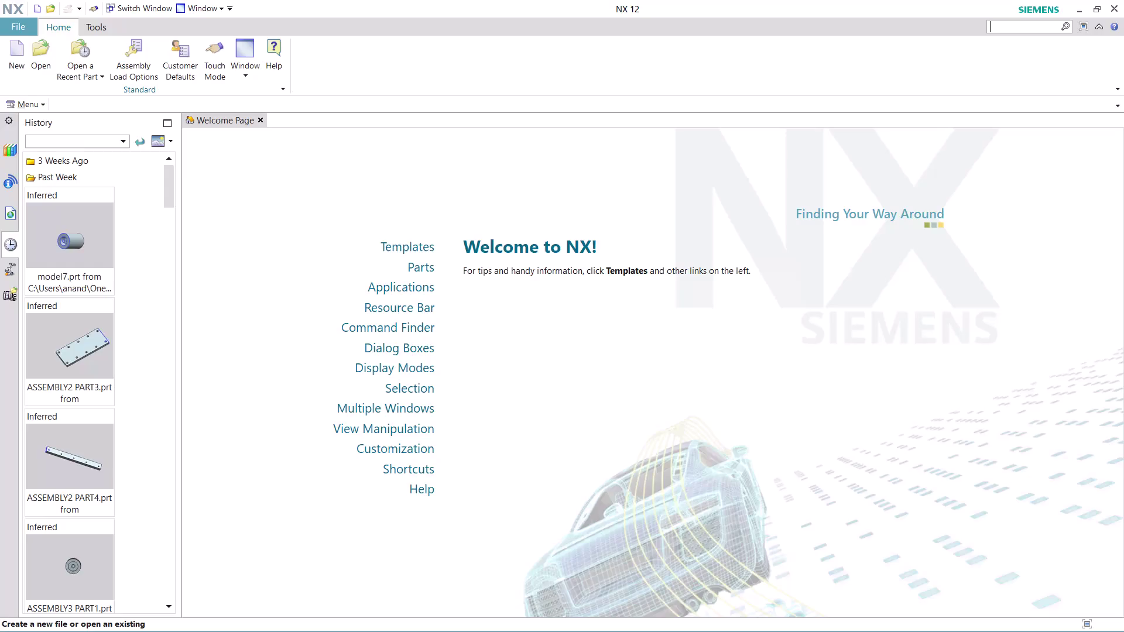
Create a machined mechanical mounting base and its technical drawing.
Find Record Journal through a JOURNAL command search, start it, and accept the warning.
text(JOURN)
text(AL)
key(Return)
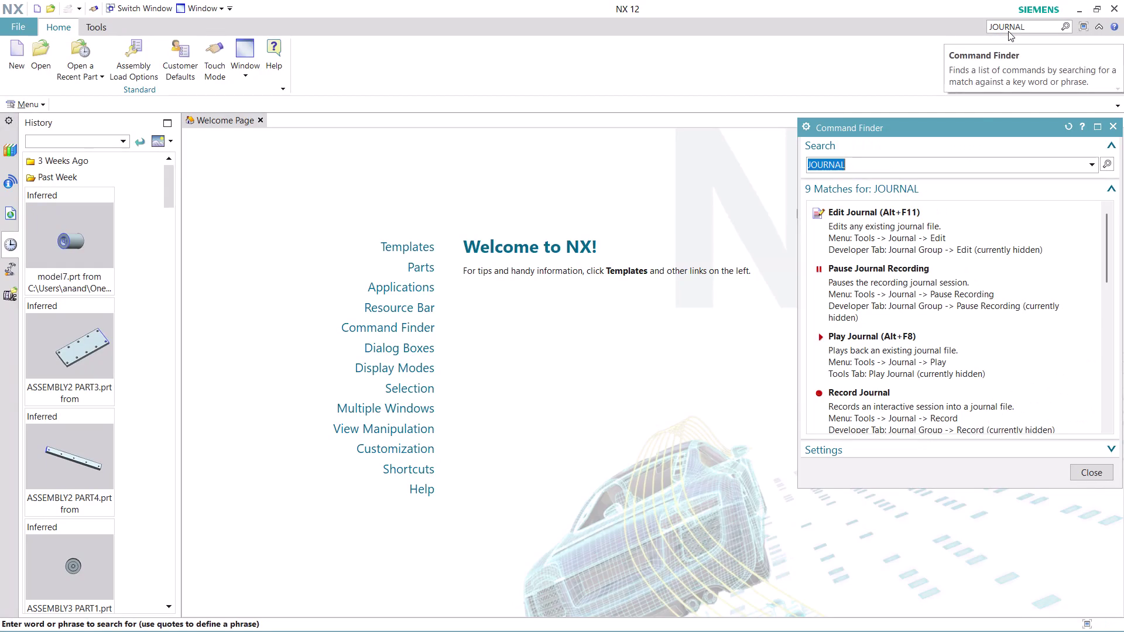
scroll(down, 3)
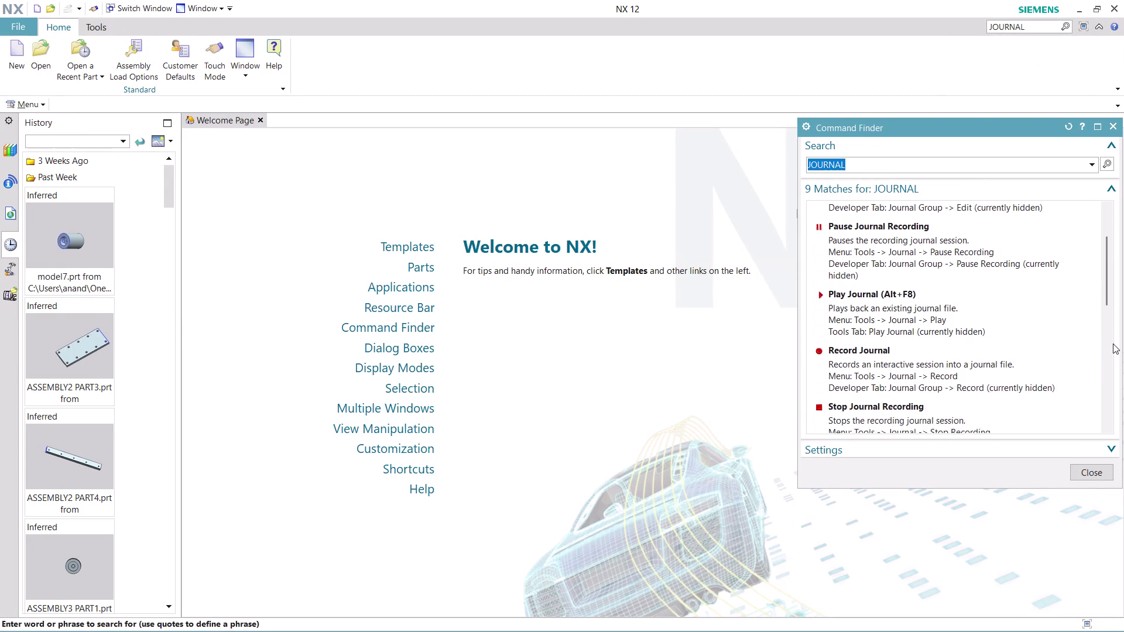
click(885, 283)
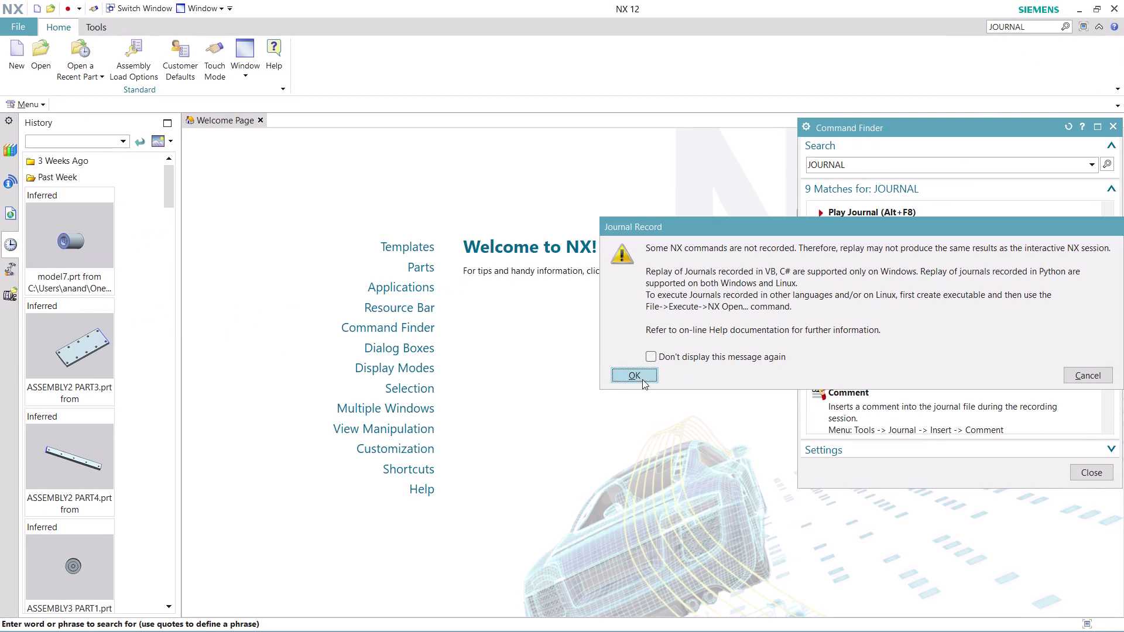
click(633, 373)
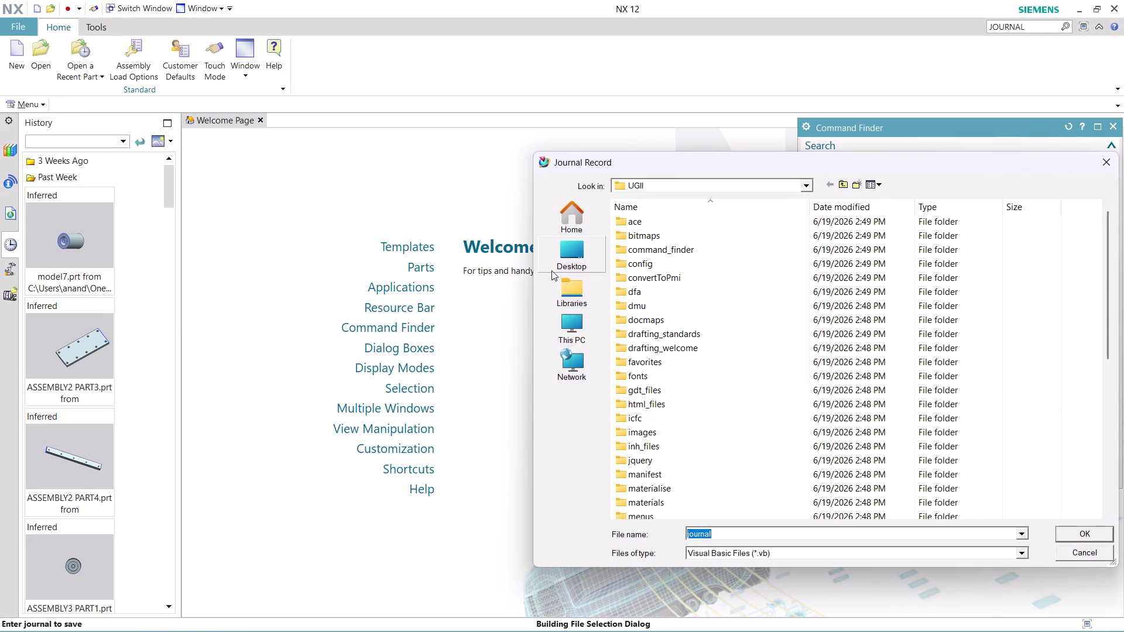
Browse to the Desktop's nx-cad drawing files folder for the journal.
click(567, 258)
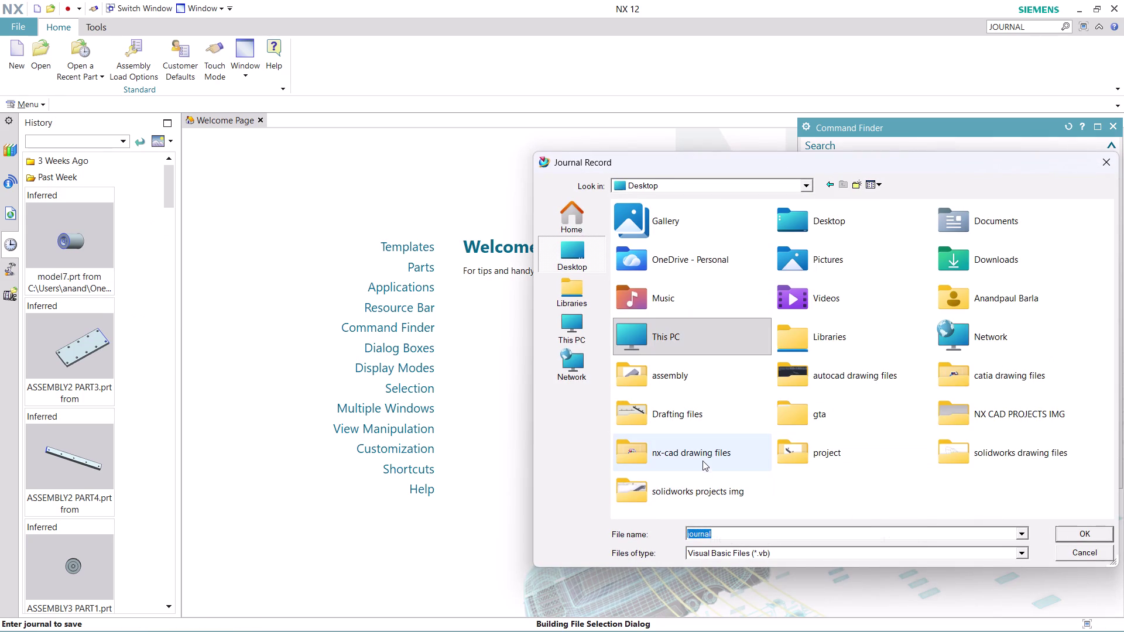
double_click(703, 456)
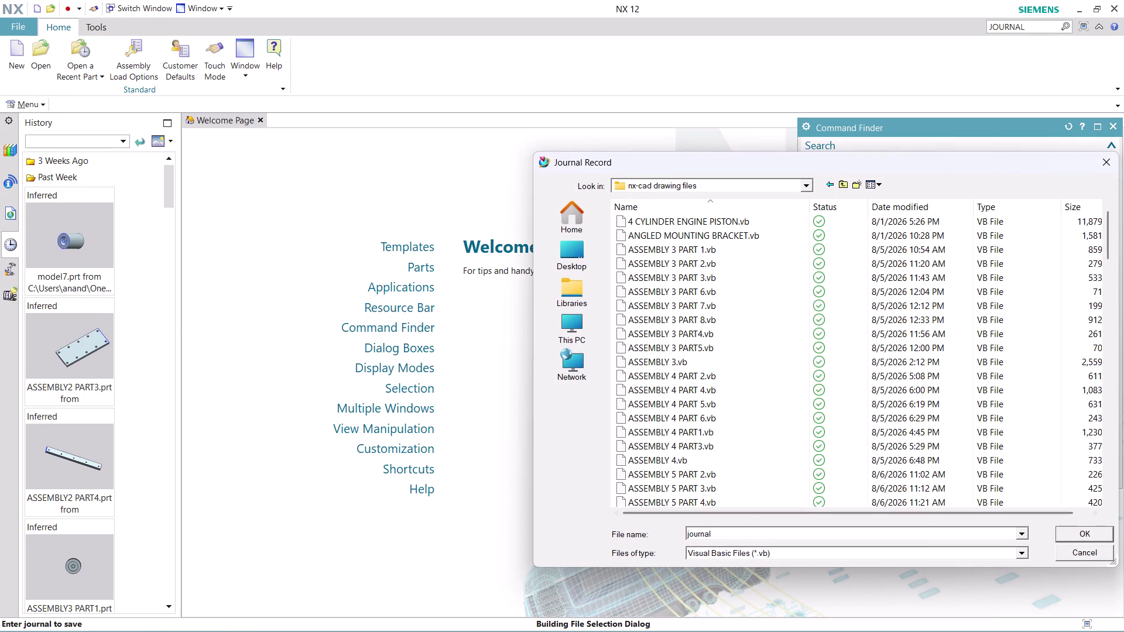
click(746, 532)
Save the journal as 'ASSEMBLY 17 PART 1' and close the command search results.
text(AS)
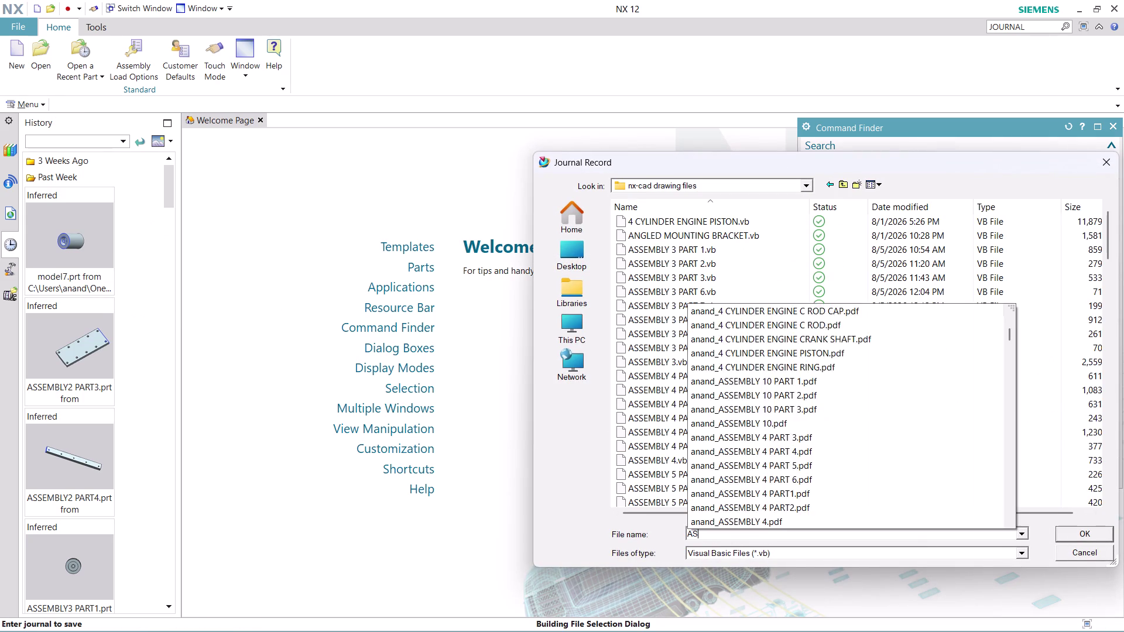
text(S)
text(EMBL)
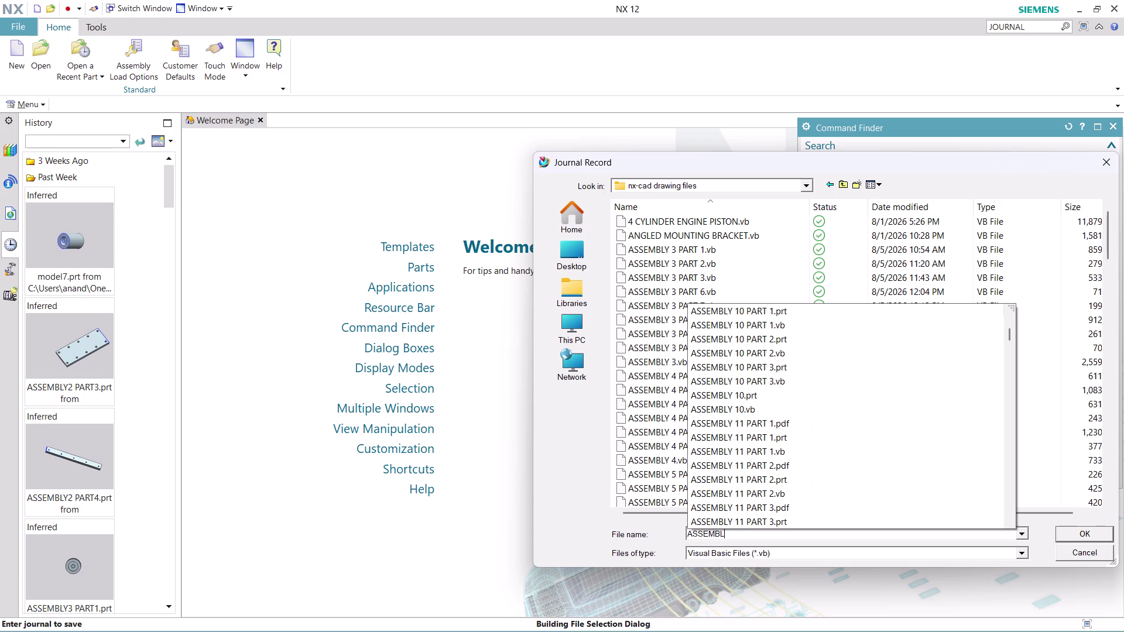
text(Y)
key(space)
key(1)
key(7)
key(space)
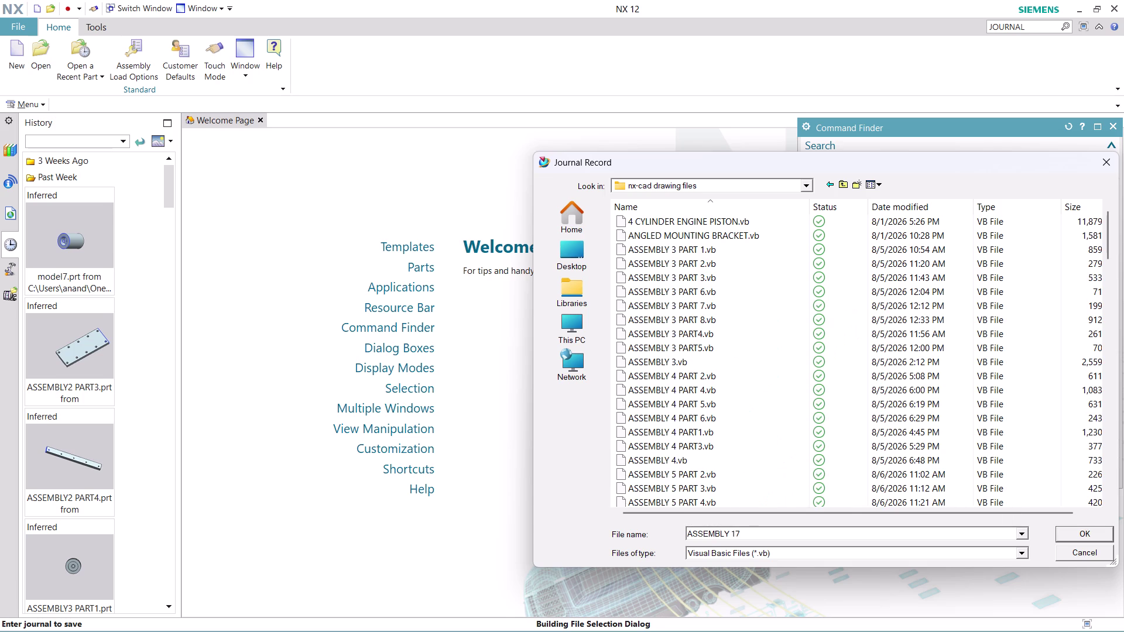
text(PART)
key(space)
key(1)
key(Return)
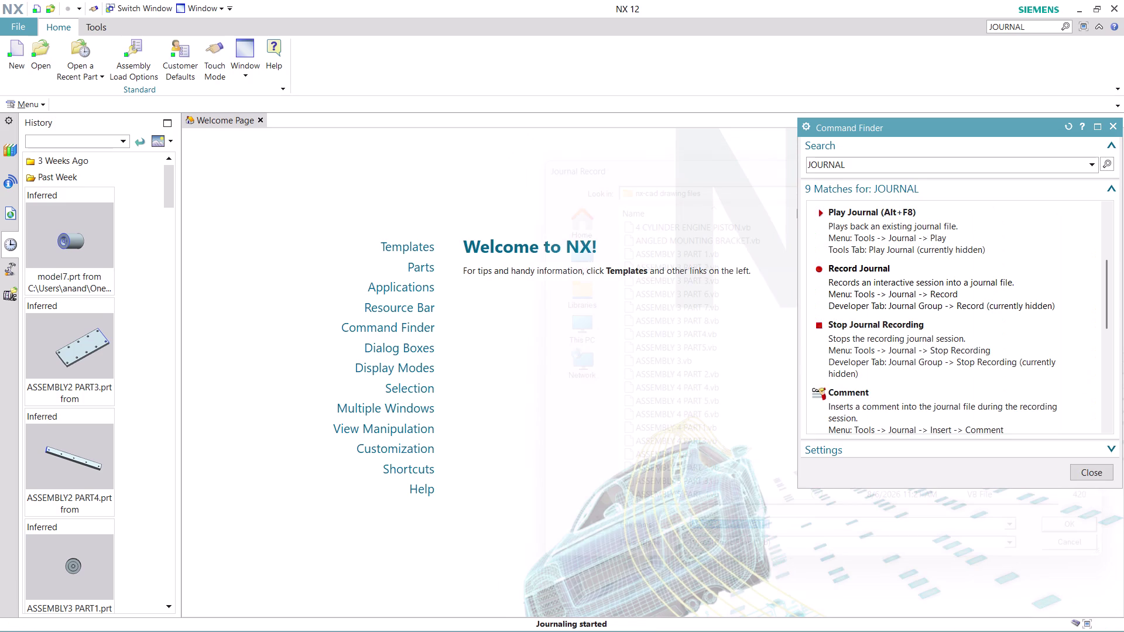
click(1091, 474)
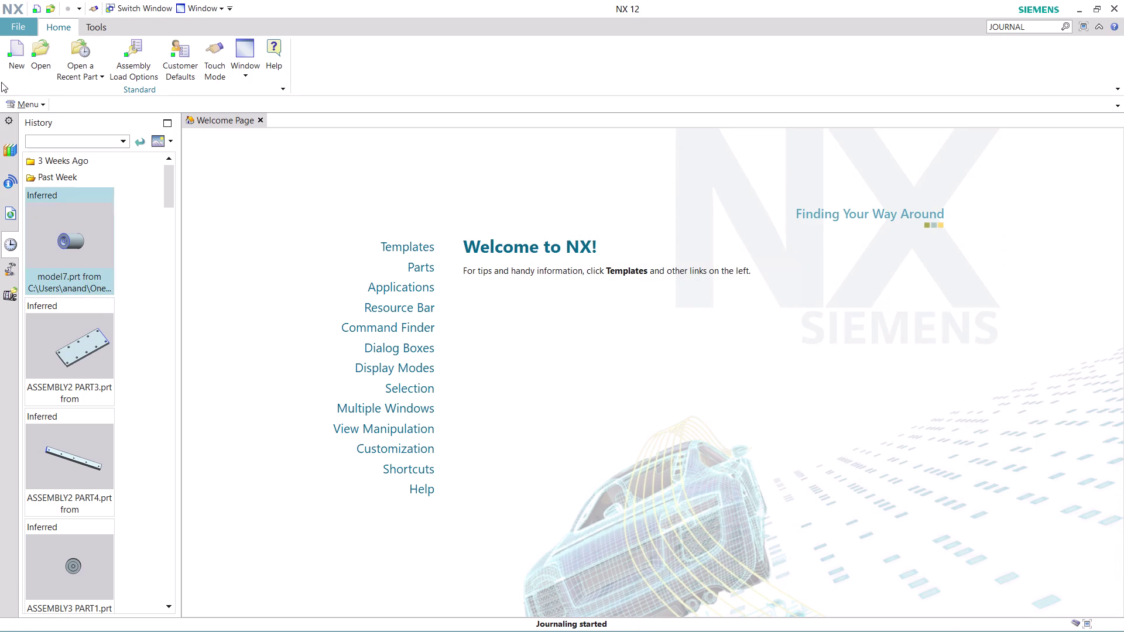
Create model1.prt from the Model template and begin inserting a sketch.
click(10, 62)
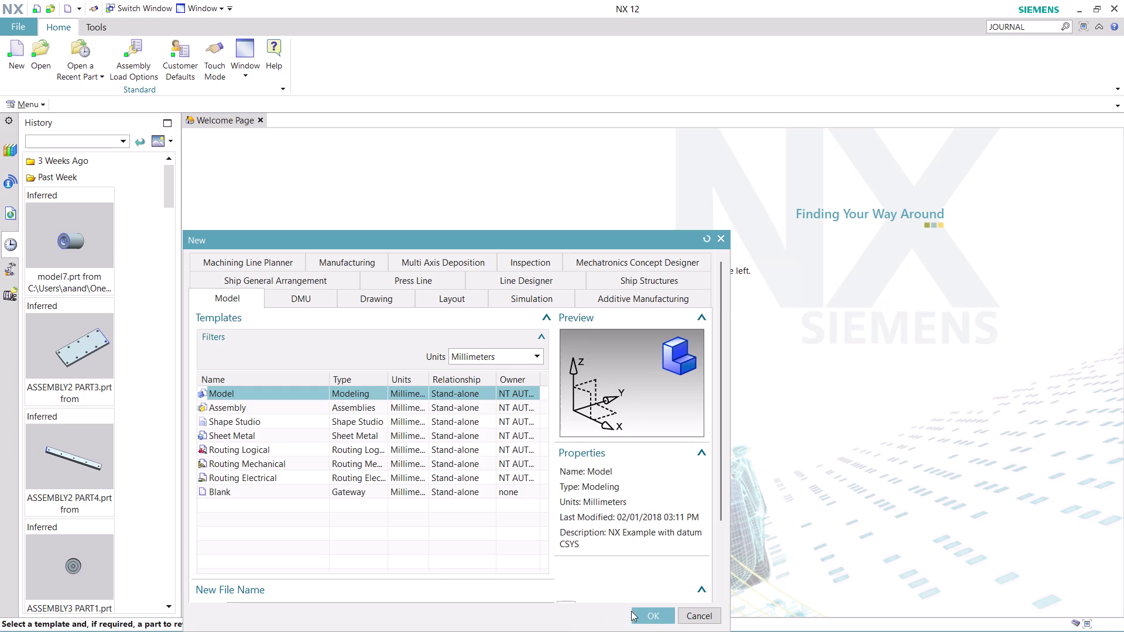
click(646, 613)
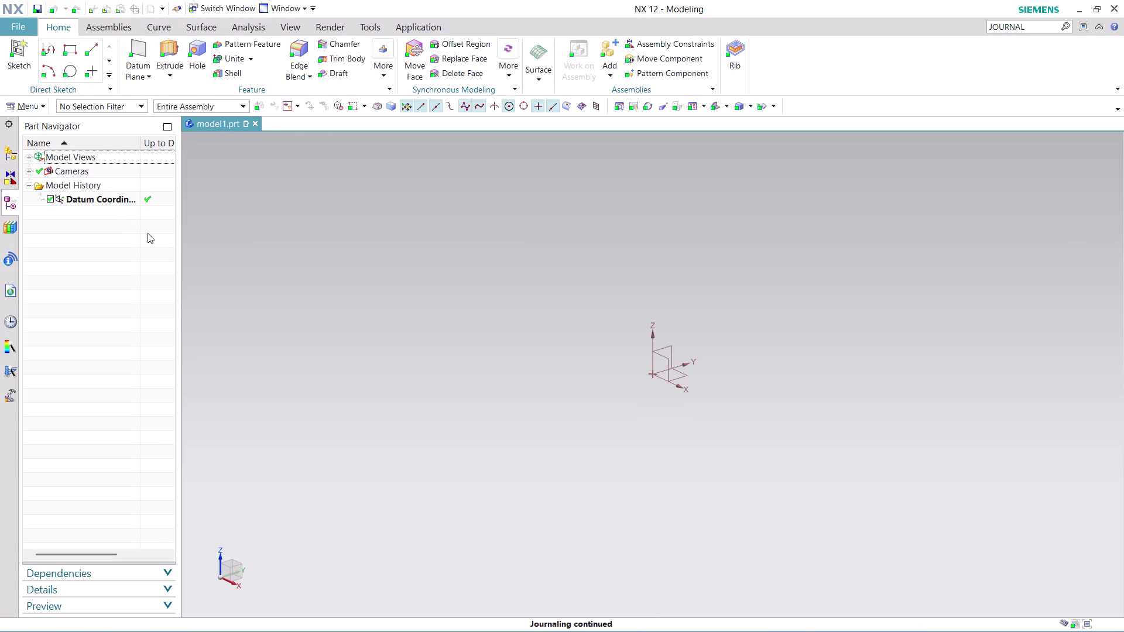
click(41, 105)
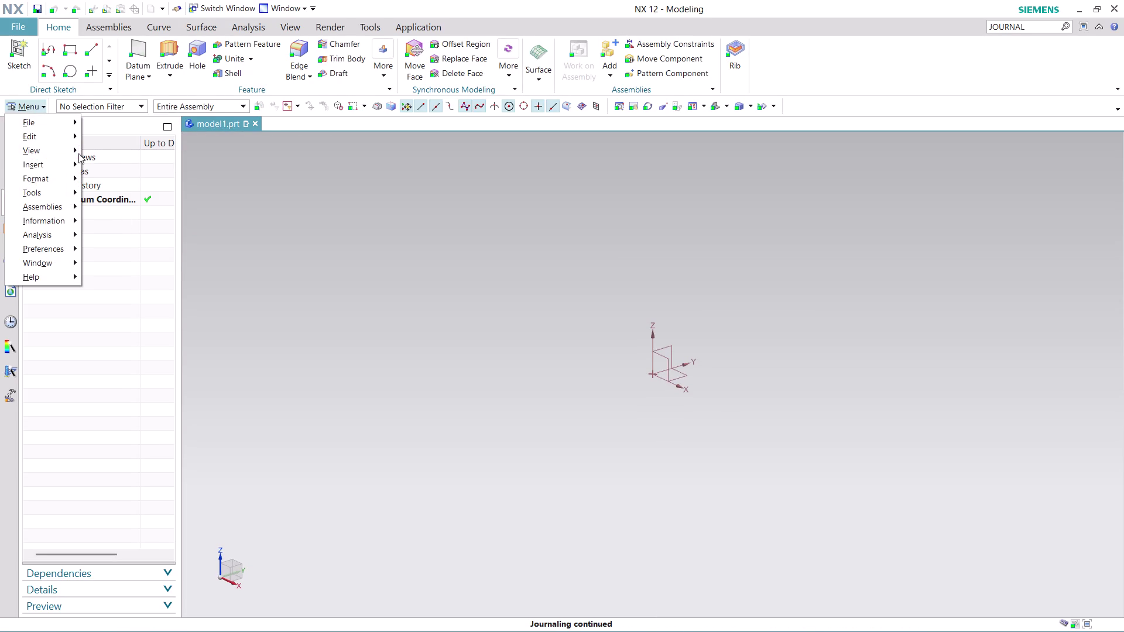
click(188, 183)
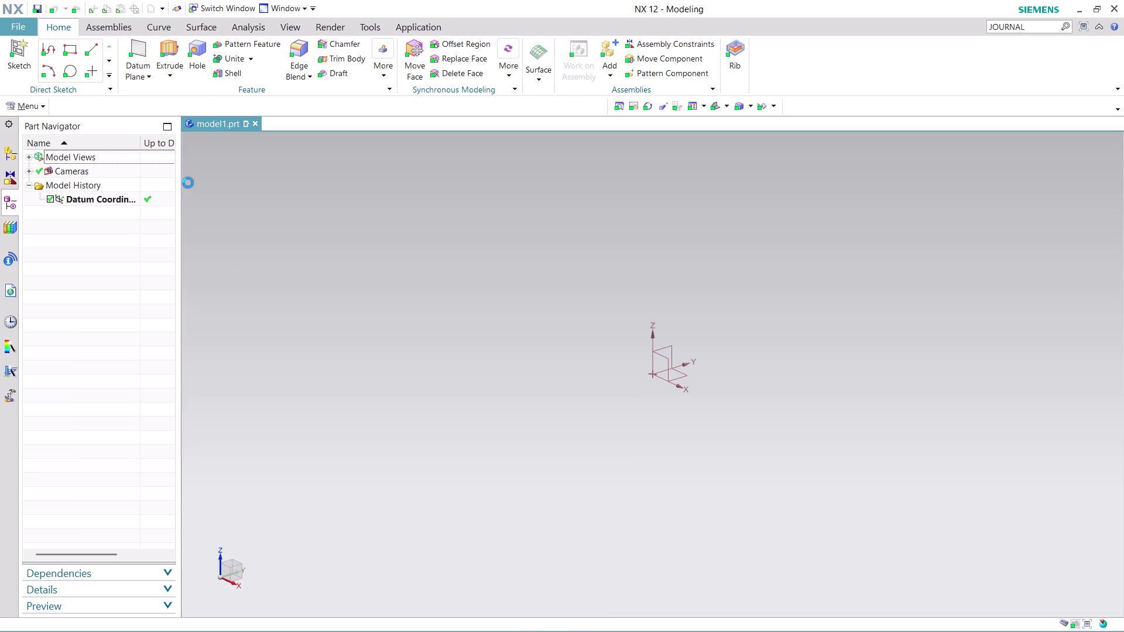
click(687, 376)
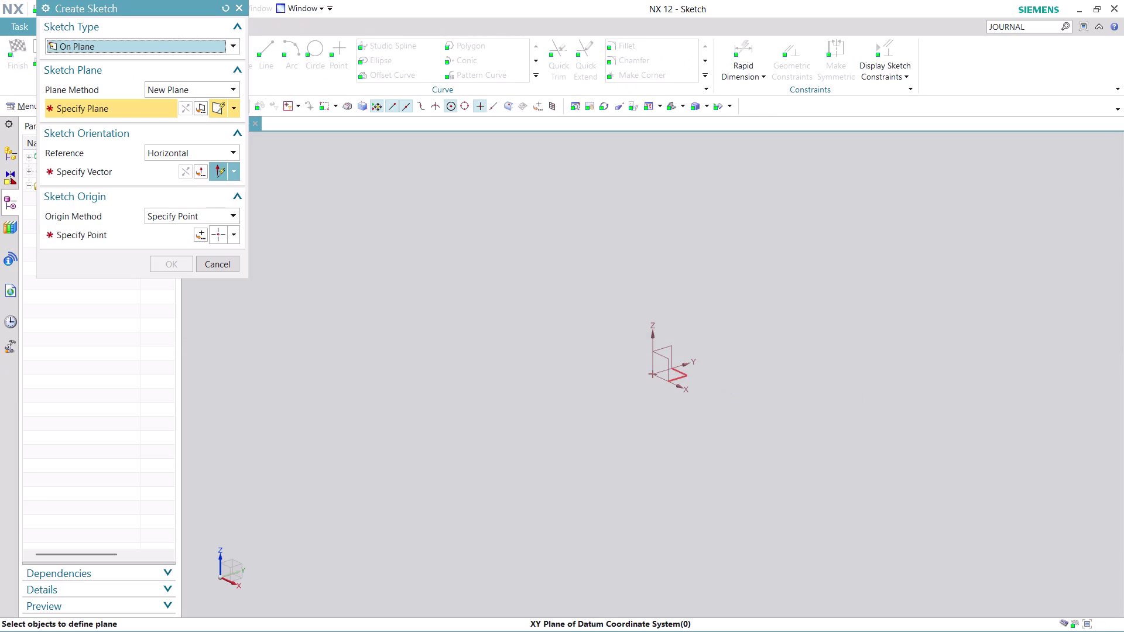
Place the sketch on the XY datum plane with its horizontal direction and origin point.
click(149, 171)
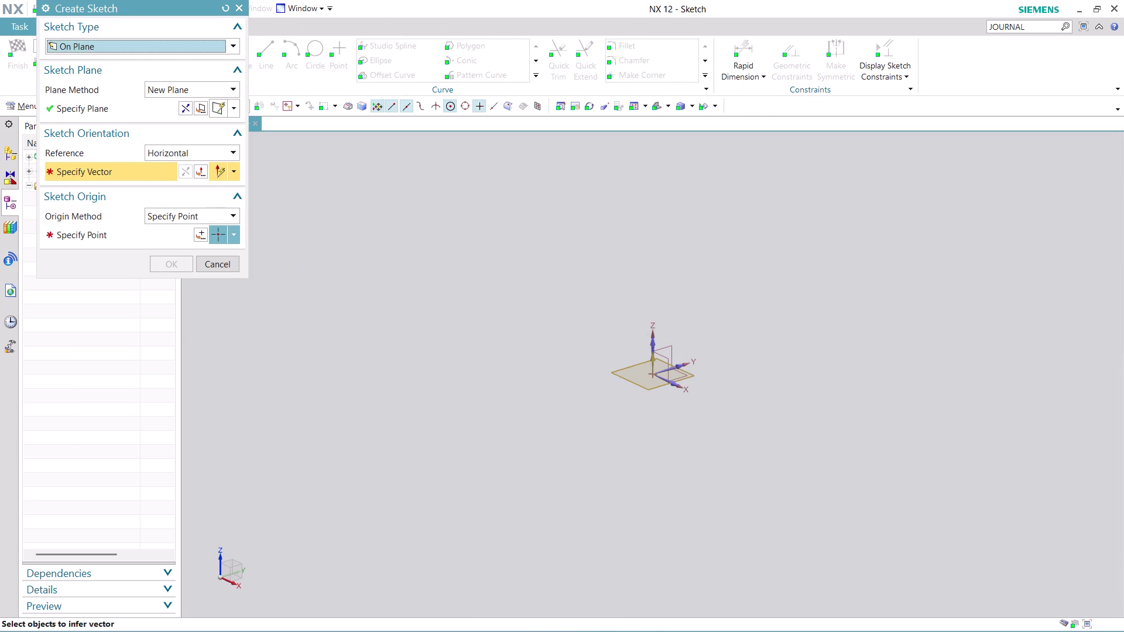
click(686, 367)
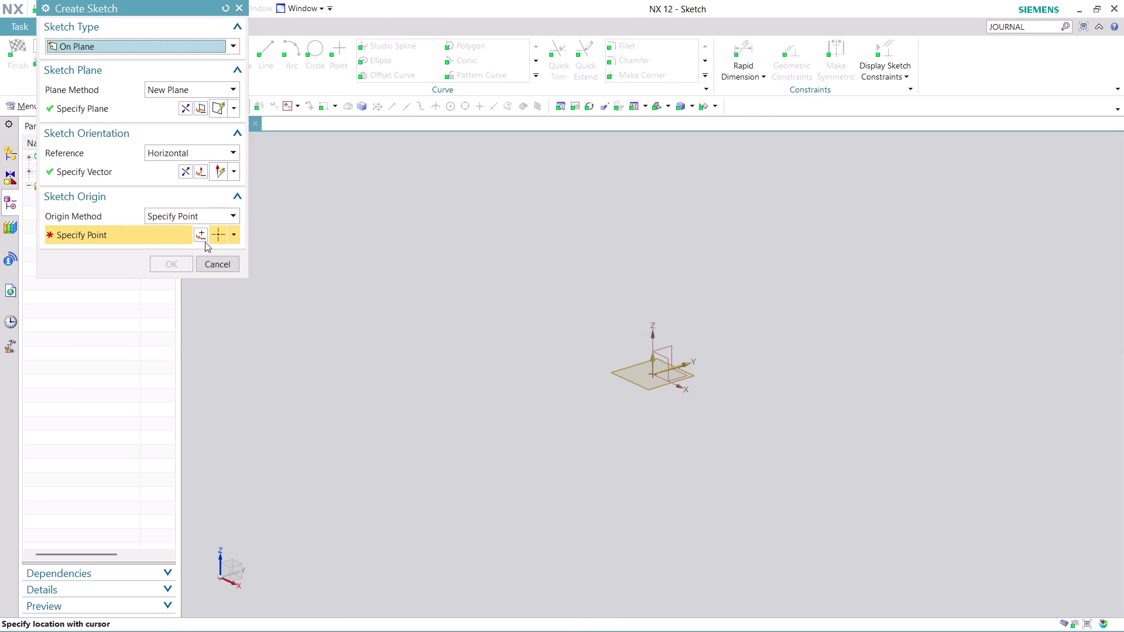
click(201, 234)
click(161, 258)
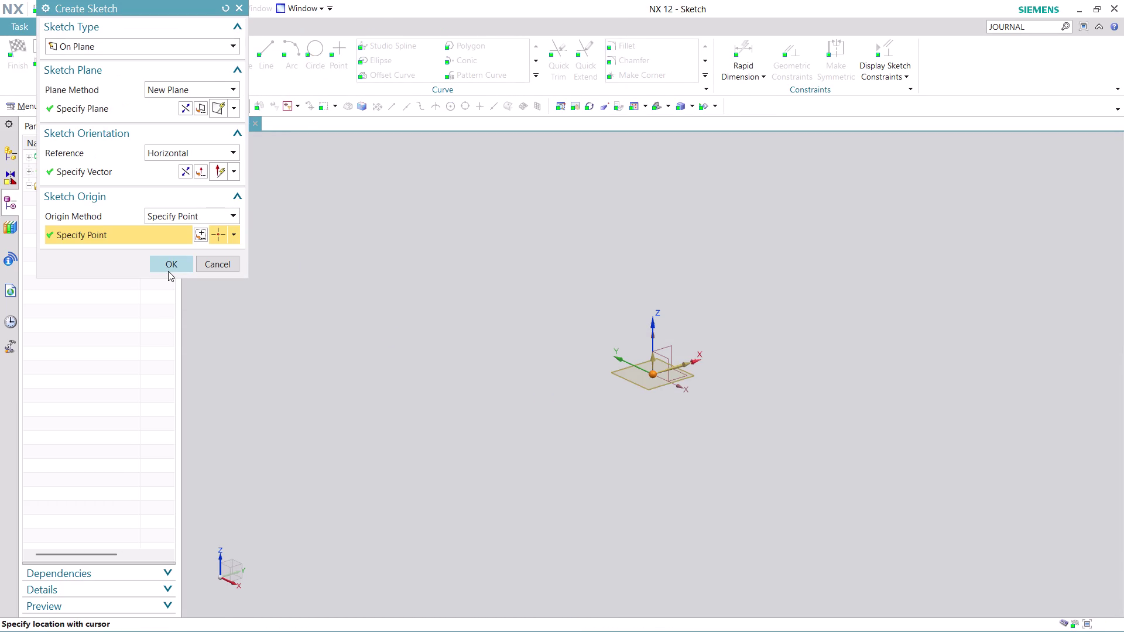
click(169, 268)
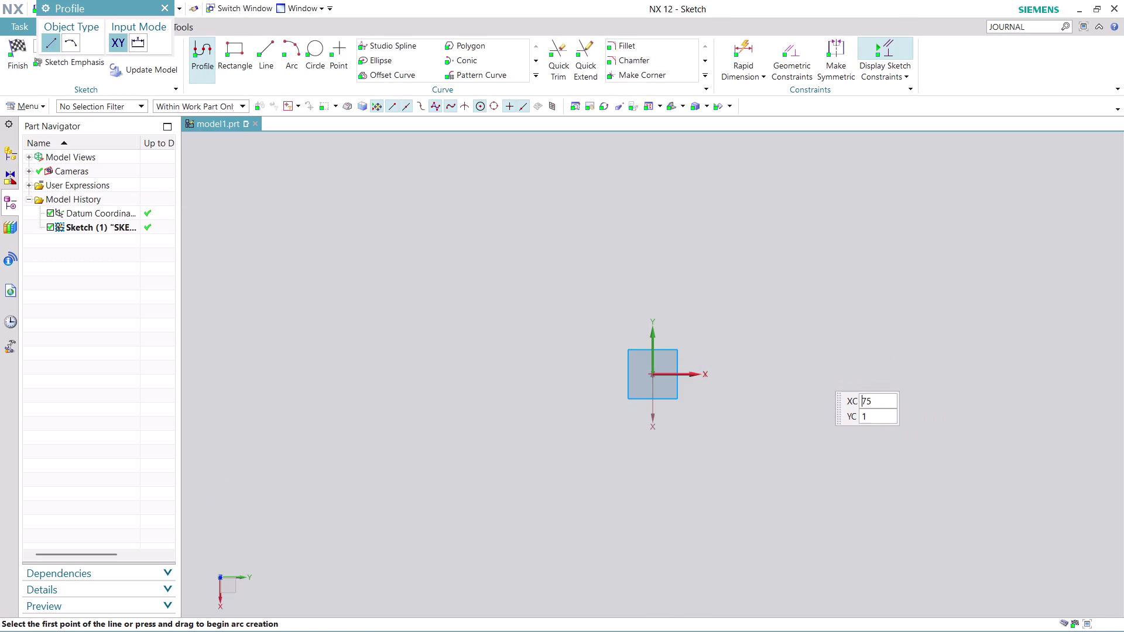
key(ctrl+super+F24)
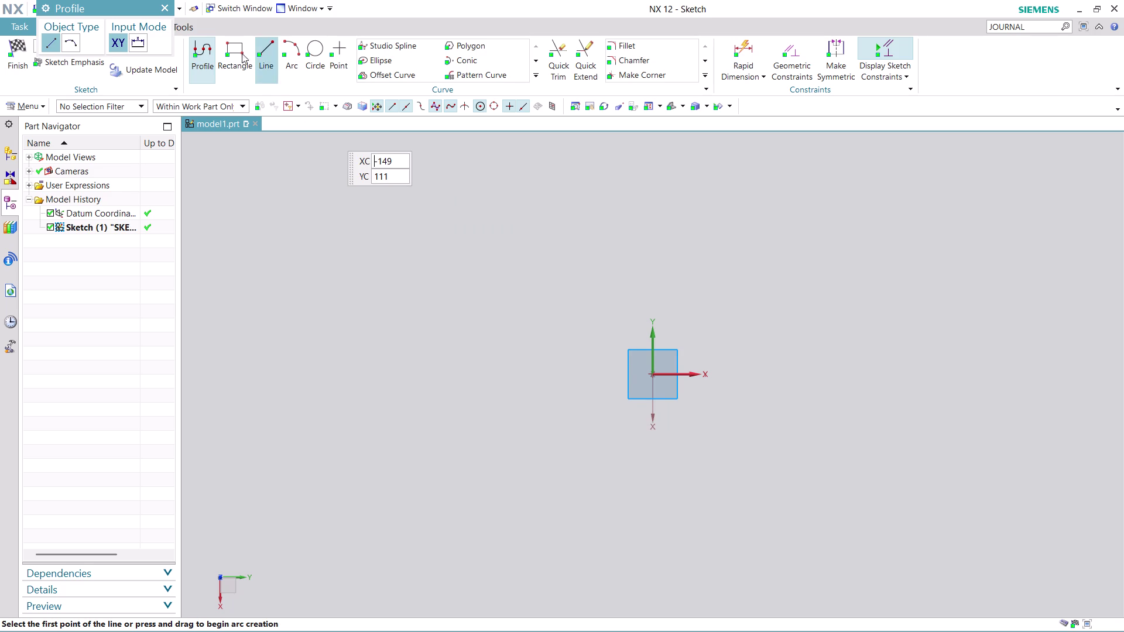
Draw a 130 x 70 rectangle centered on the origin with the Rectangle tool.
click(233, 41)
click(510, 302)
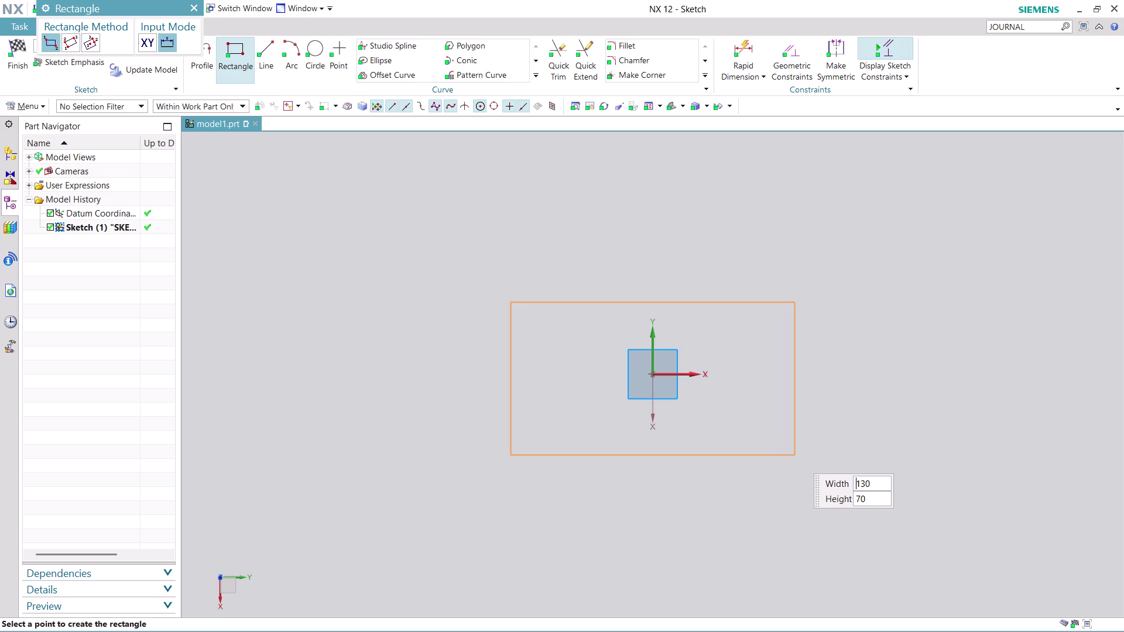
click(795, 455)
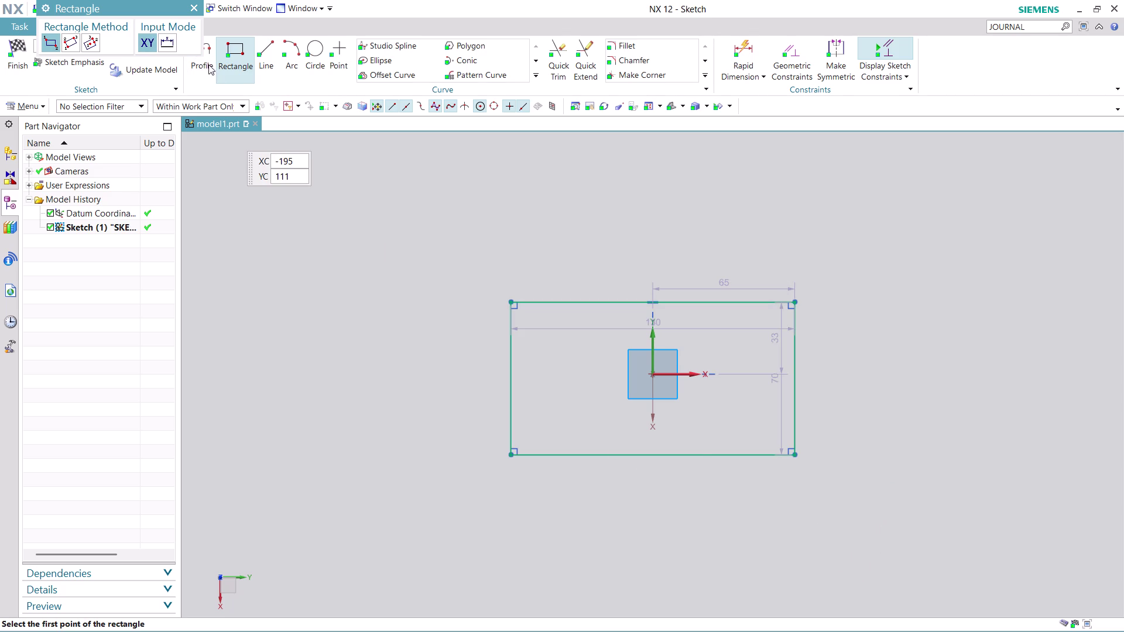
click(190, 8)
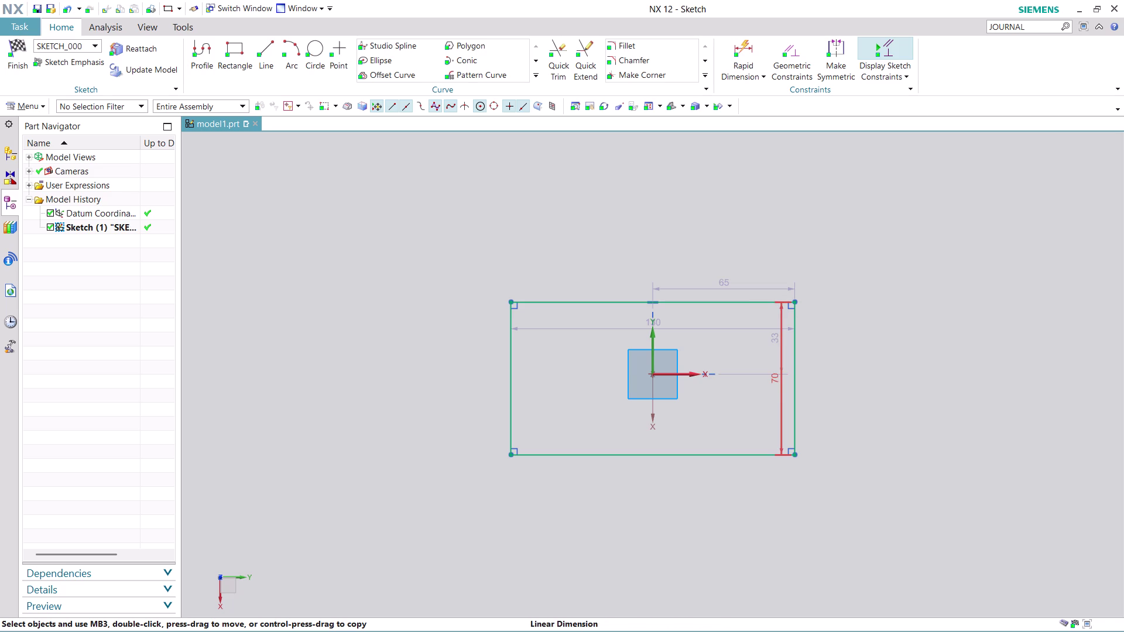
Move the 70 height dimension to the rectangle's right and change it to 35.
drag(781, 380, 948, 400)
double_click(951, 407)
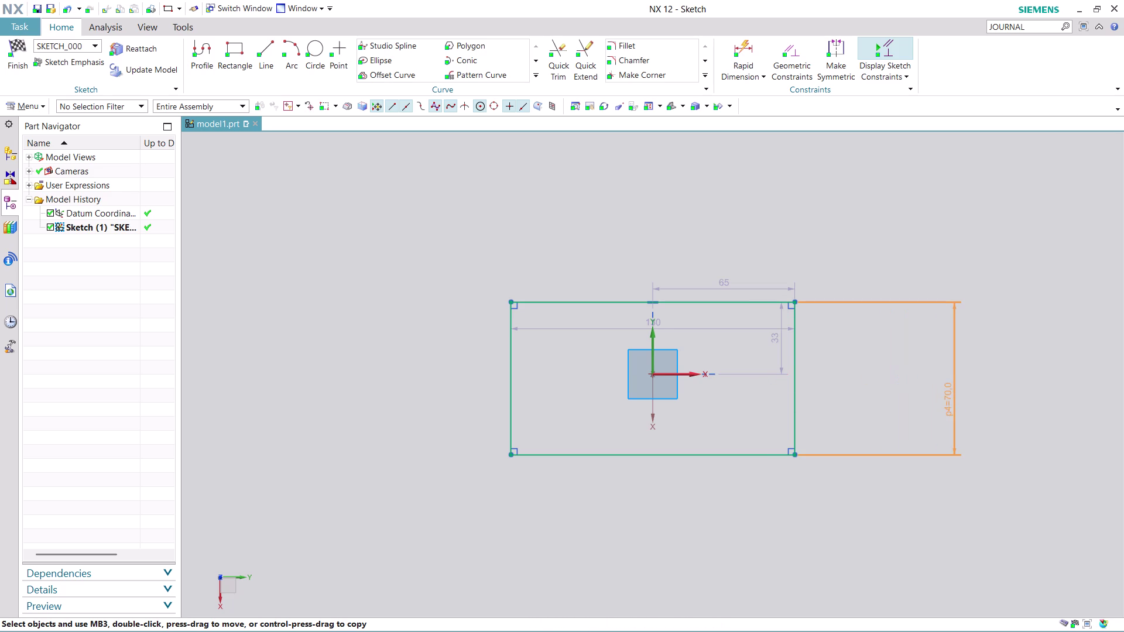
text(35)
key(Return)
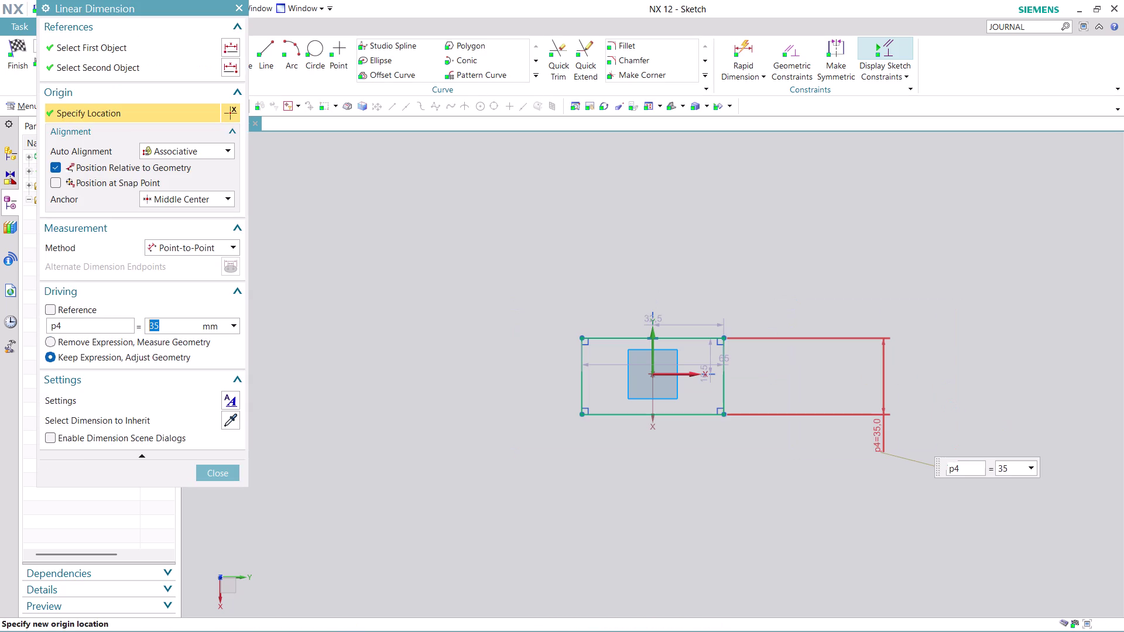
click(219, 476)
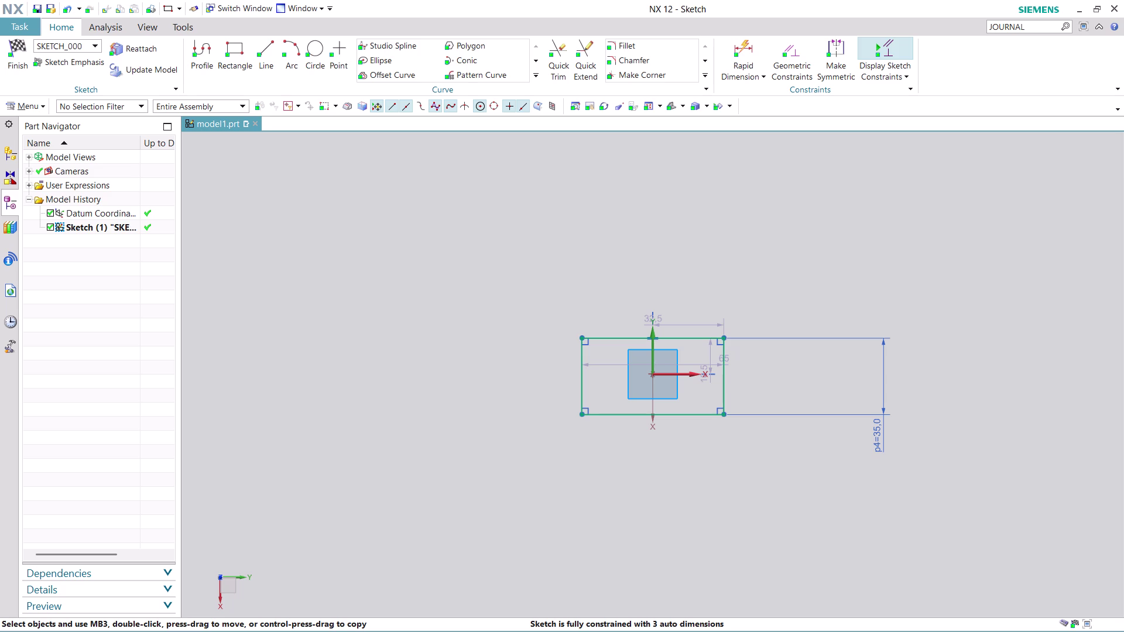